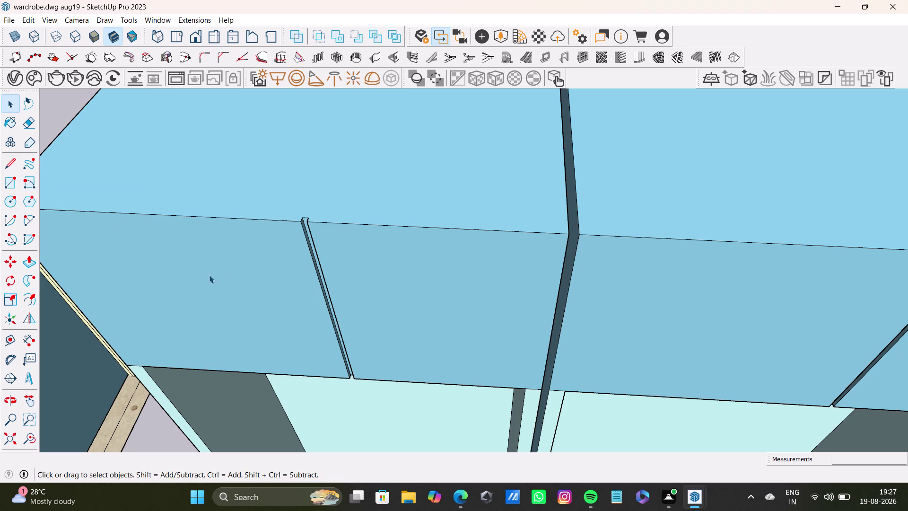
Zoom and orbit in close on the narrow gap between two loft shutters.
click(12, 342)
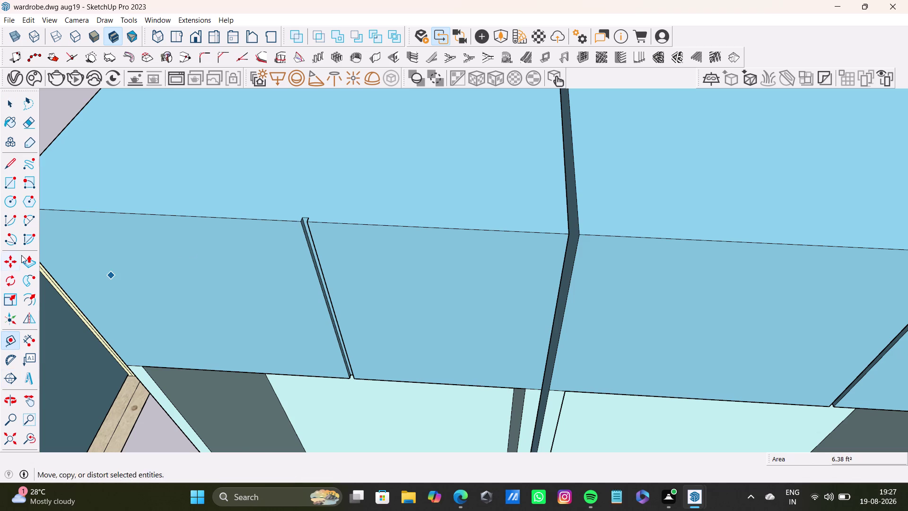
Push the first loft shutter face inward by about 1/4" with Push/Pull.
click(30, 264)
scroll(up, 3)
scroll(up, 3)
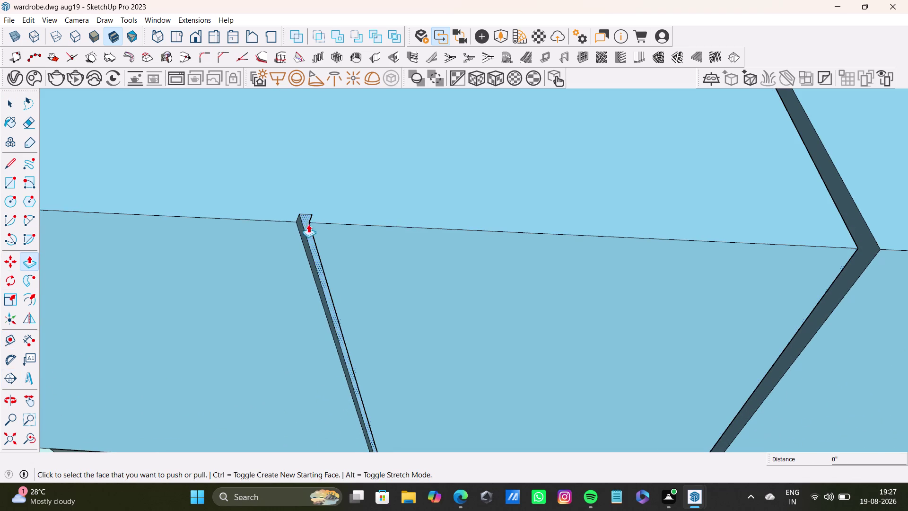
drag(305, 216, 306, 222)
scroll(down, 3)
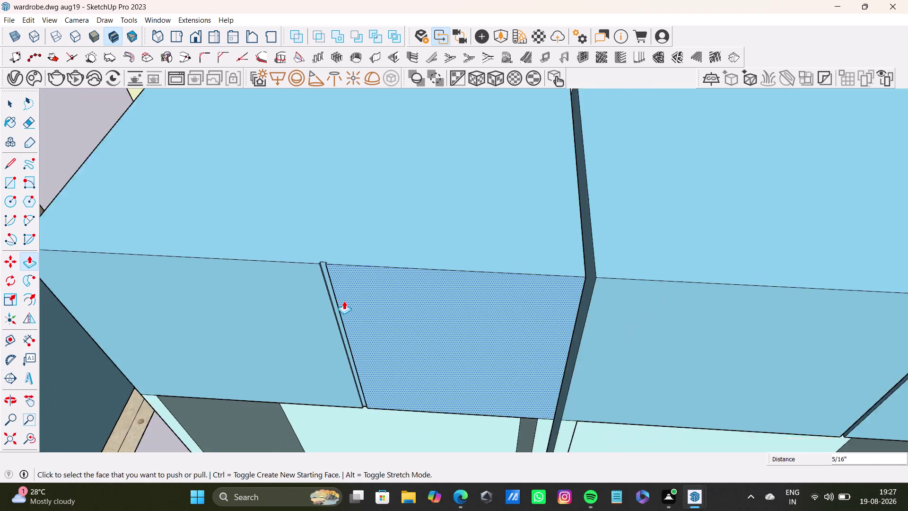
scroll(down, 3)
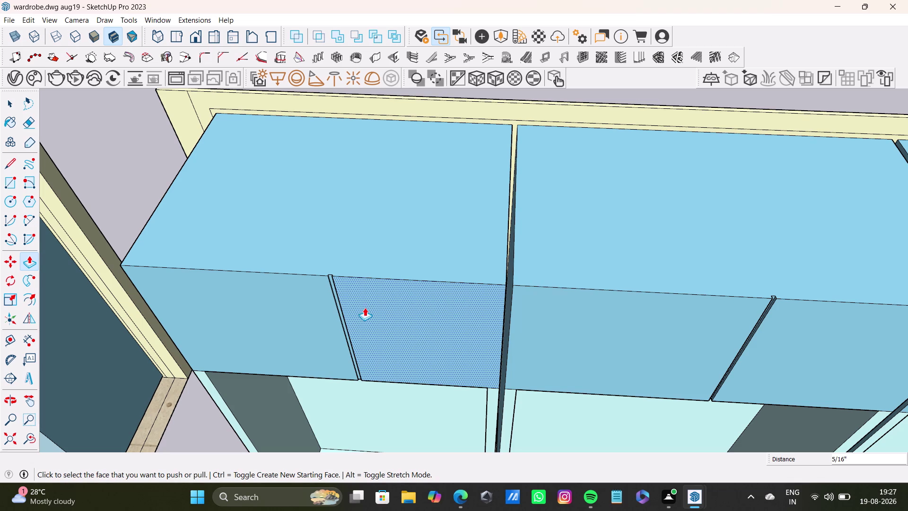
scroll(up, 3)
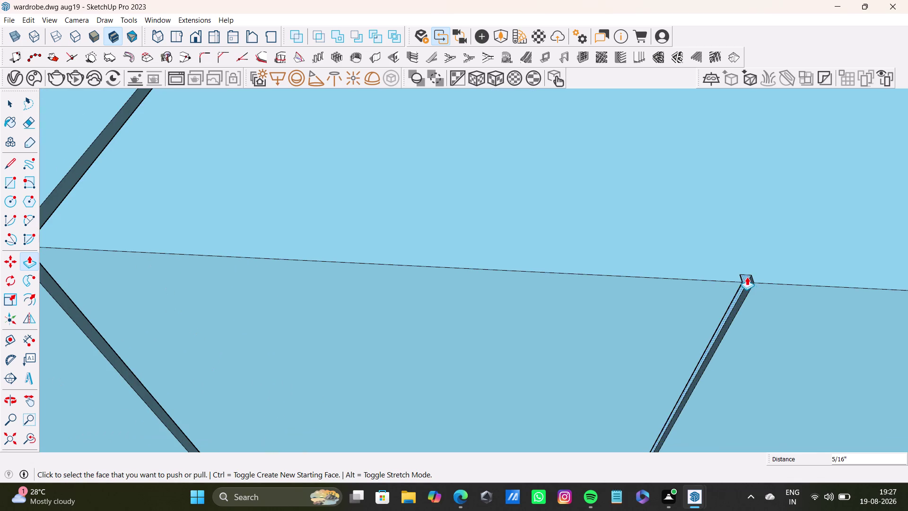
Recess two more loft shutter faces by a similar 1/4"–5/16", then return to Select.
drag(747, 276, 748, 281)
scroll(down, 3)
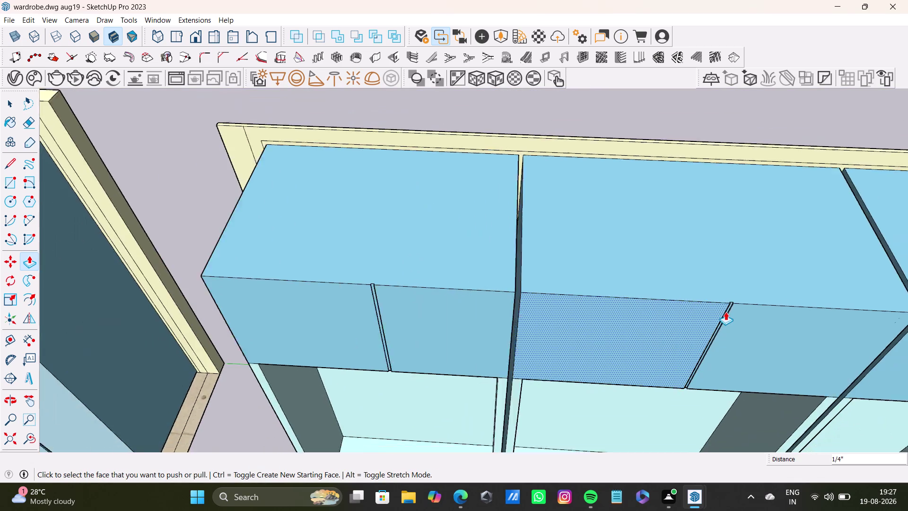
scroll(down, 3)
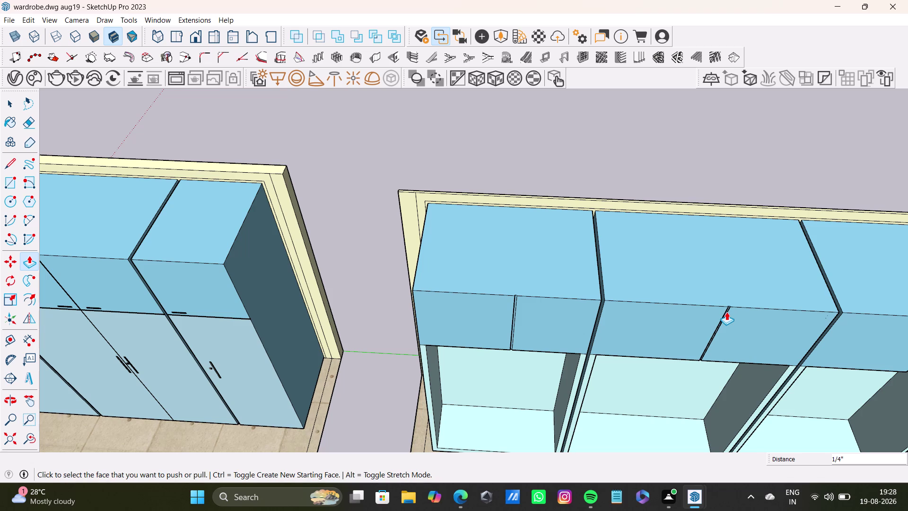
scroll(down, 3)
scroll(down, 3)
scroll(up, 3)
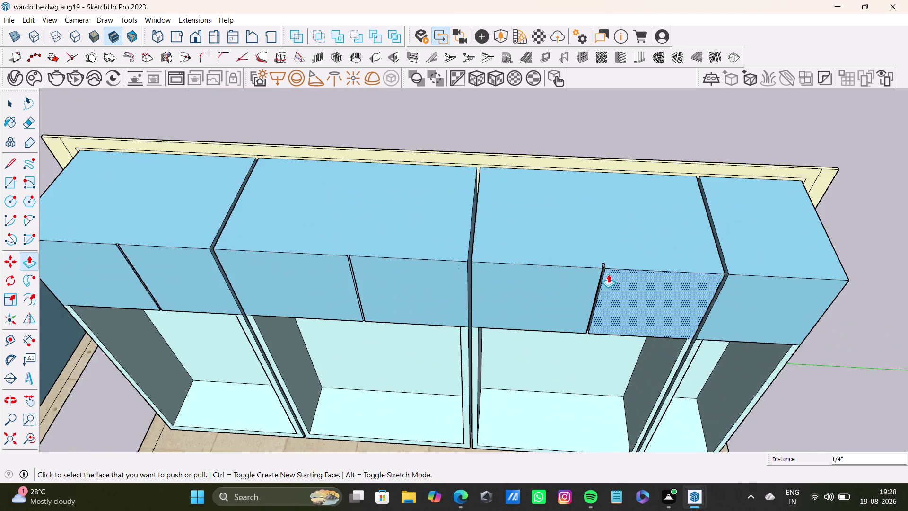
scroll(up, 3)
scroll(up, 3)
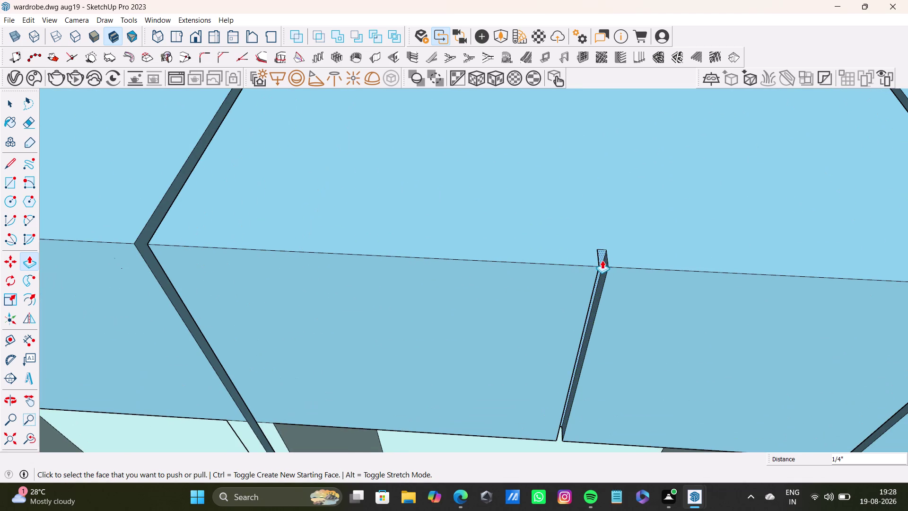
drag(600, 258, 604, 270)
scroll(down, 3)
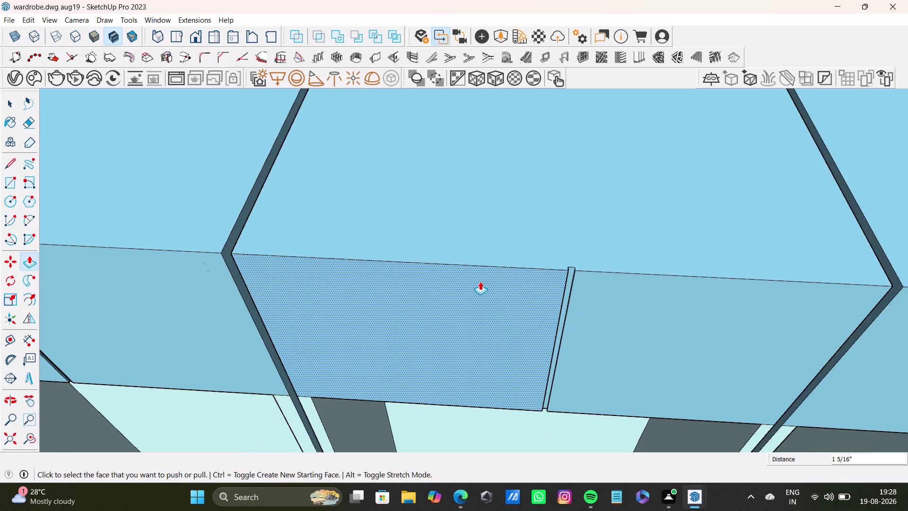
scroll(down, 3)
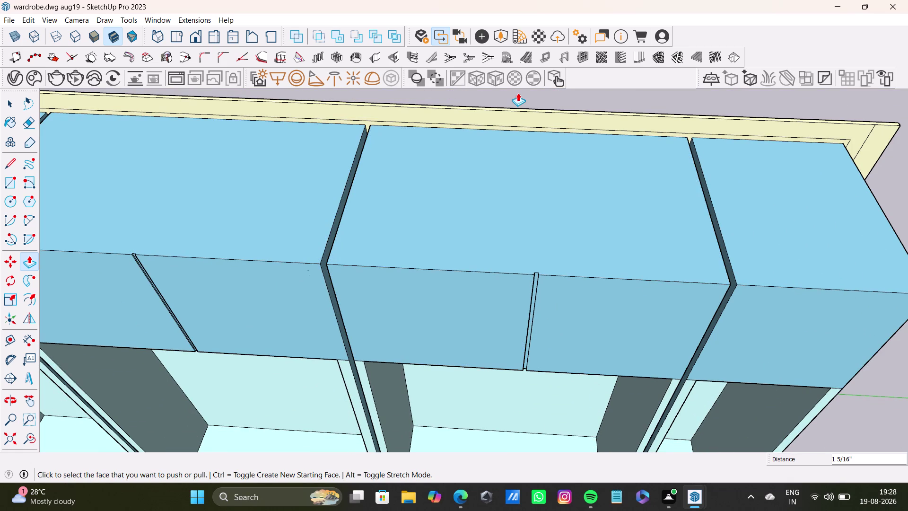
key(space)
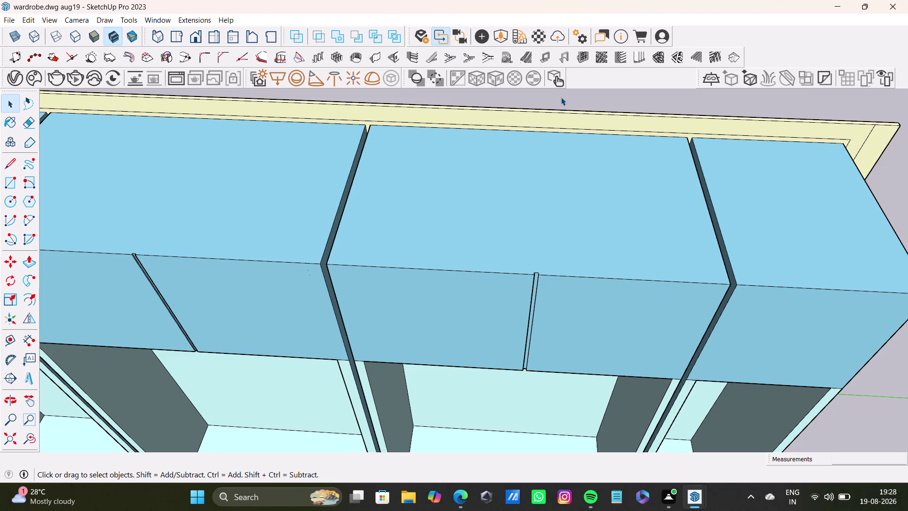
Orbit around the side and right end of the loft to inspect the recessed shutters.
scroll(down, 3)
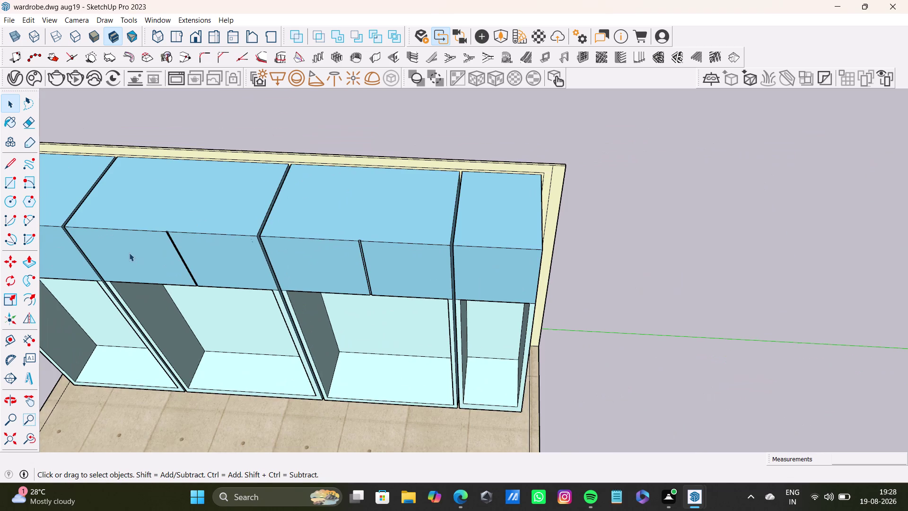
middle_drag(129, 252, 203, 258)
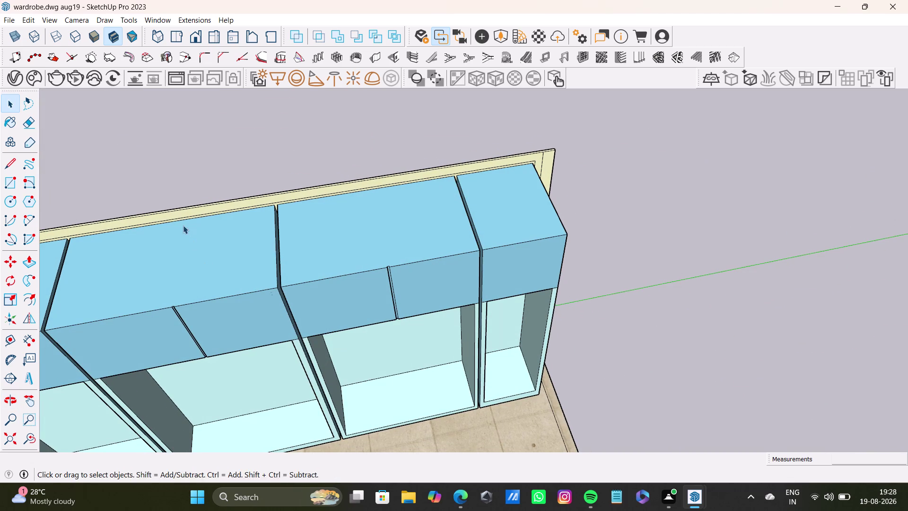
middle_drag(177, 233, 452, 186)
scroll(up, 3)
middle_drag(350, 288, 312, 187)
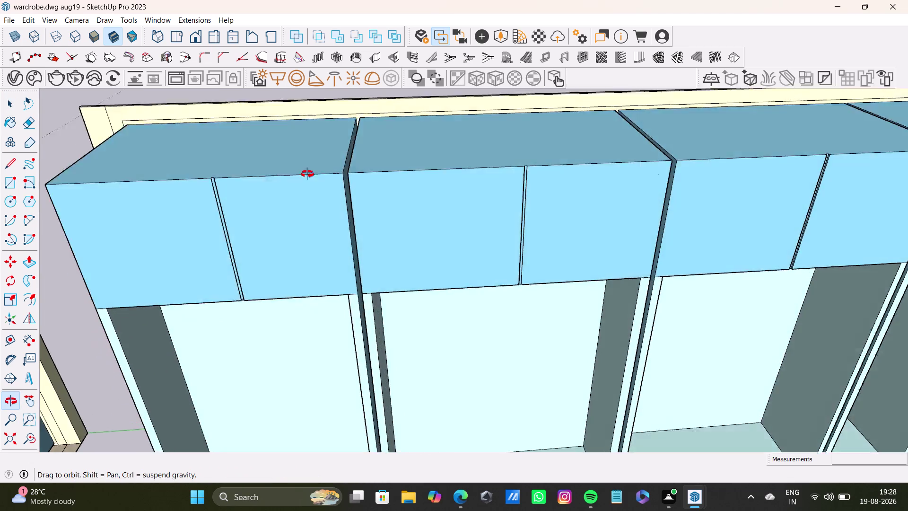
middle_drag(311, 187, 302, 158)
middle_drag(295, 314, 247, 189)
Tilt and zoom out until the whole wardrobe front is in view.
scroll(down, 3)
middle_drag(317, 314, 350, 208)
scroll(down, 3)
middle_drag(304, 245, 303, 384)
scroll(down, 3)
middle_drag(302, 367, 283, 271)
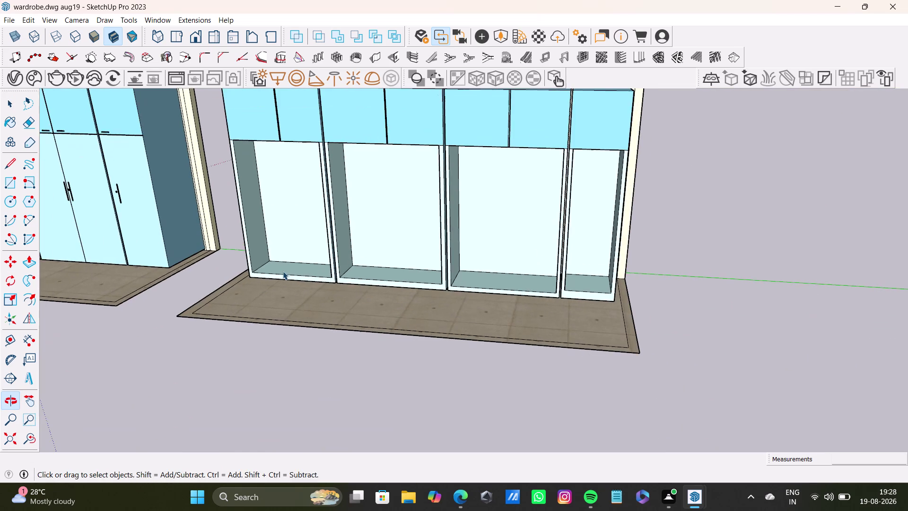
middle_drag(284, 269, 291, 279)
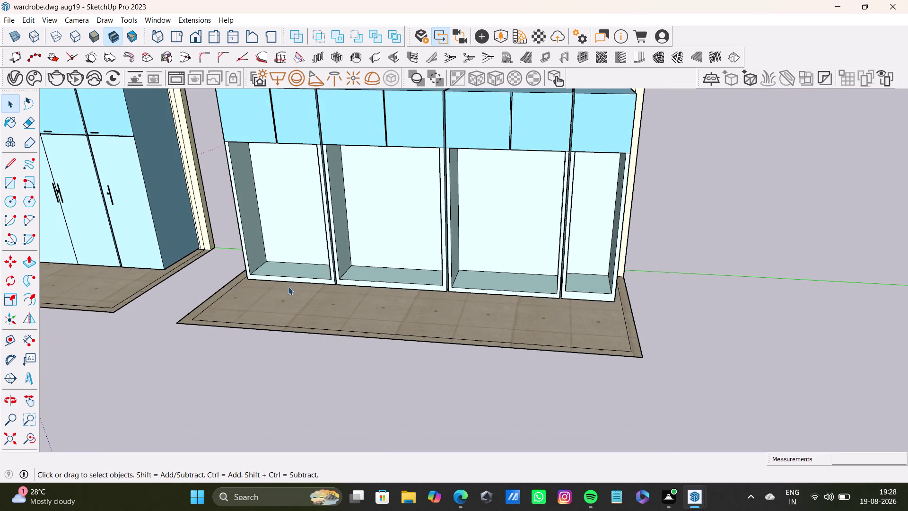
middle_drag(269, 220, 290, 279)
scroll(up, 3)
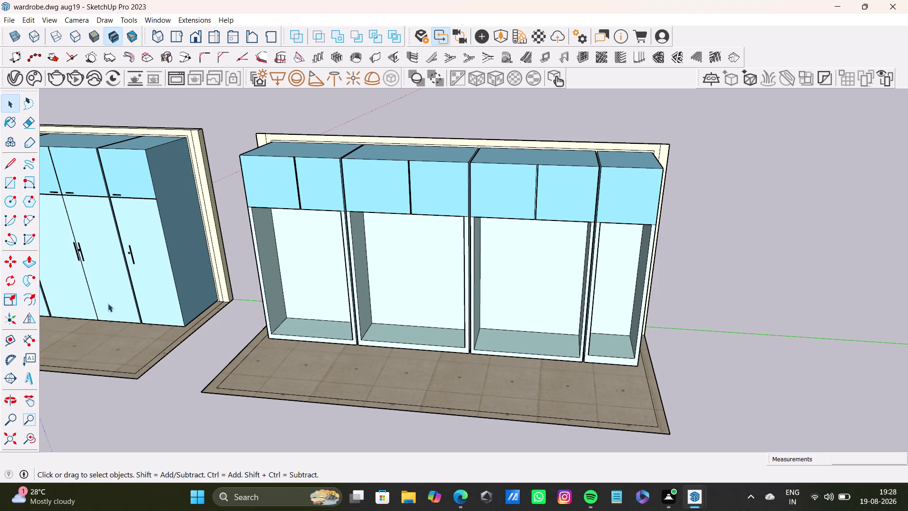
click(12, 343)
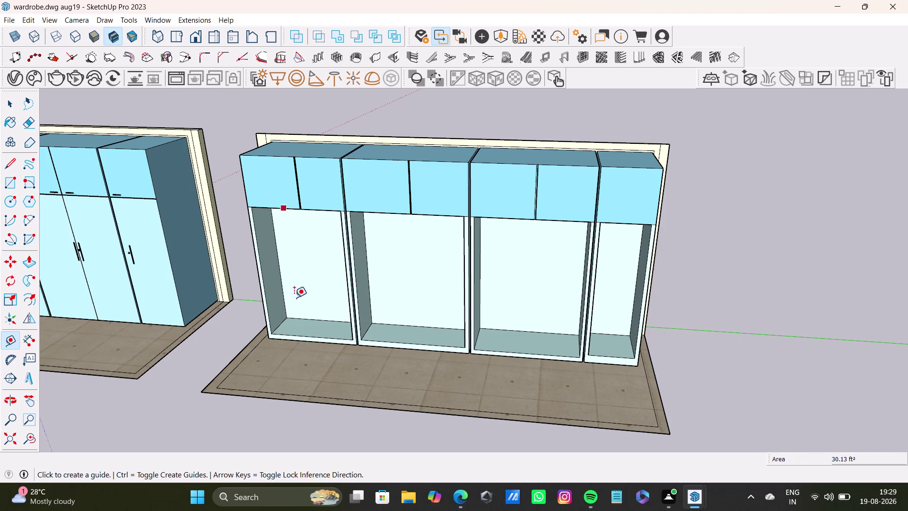
Zoom and orbit in on the open lower compartments below the loft shutters.
scroll(up, 3)
scroll(down, 3)
middle_drag(335, 212, 320, 97)
middle_drag(325, 230, 335, 196)
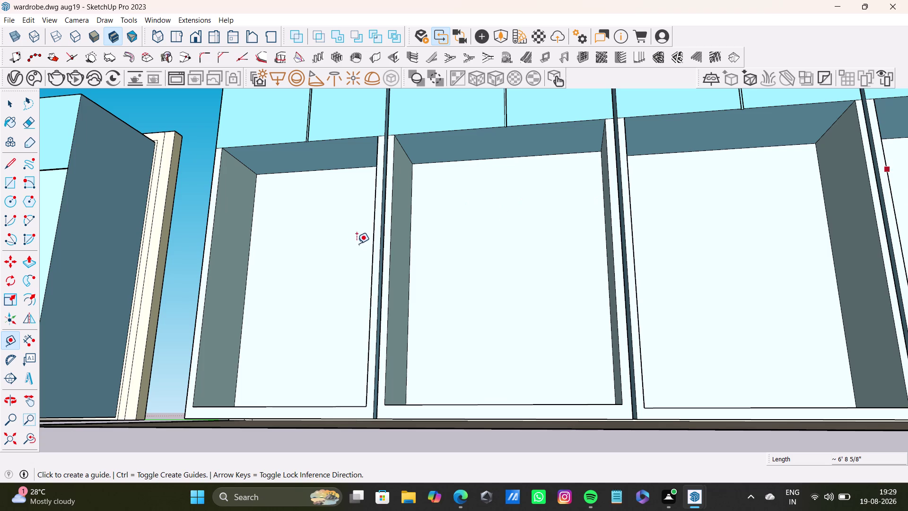
key(space)
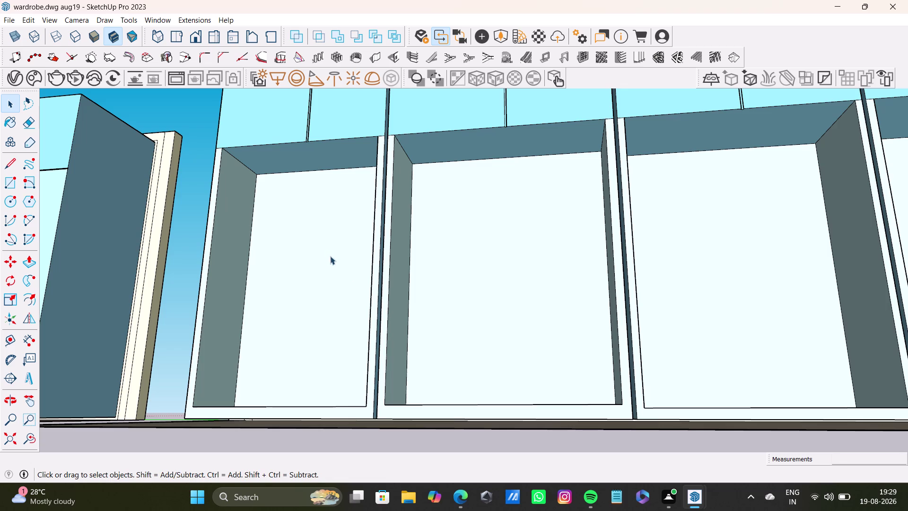
Zoom out and orbit to see both wardrobes, ending on the front view.
scroll(down, 3)
middle_drag(334, 301, 307, 427)
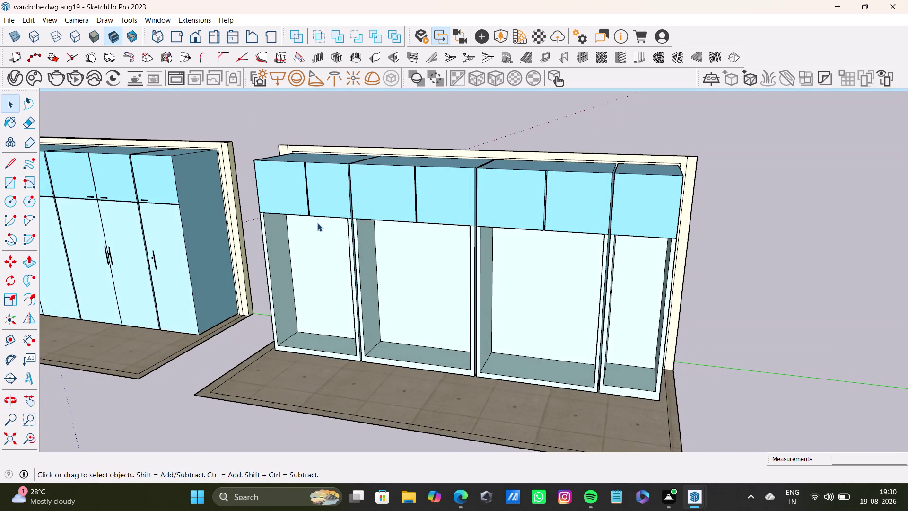
middle_drag(324, 222, 400, 243)
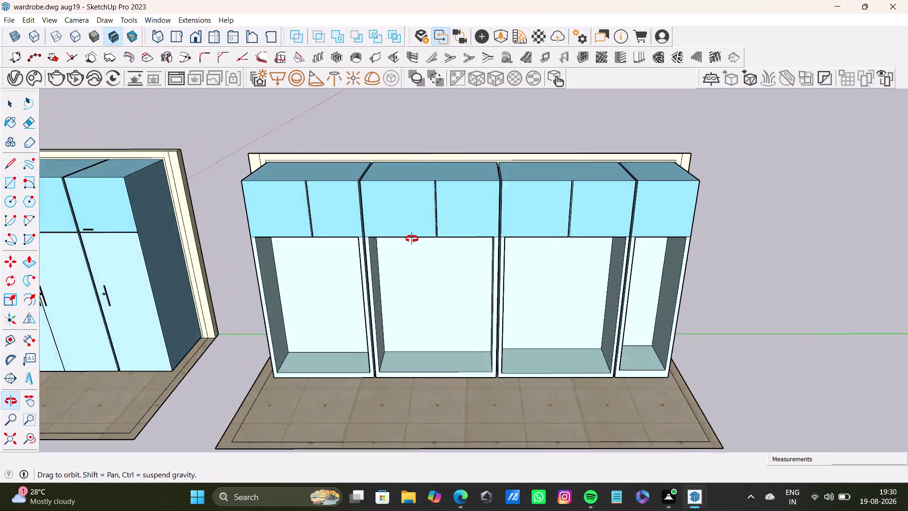
middle_drag(400, 243, 322, 250)
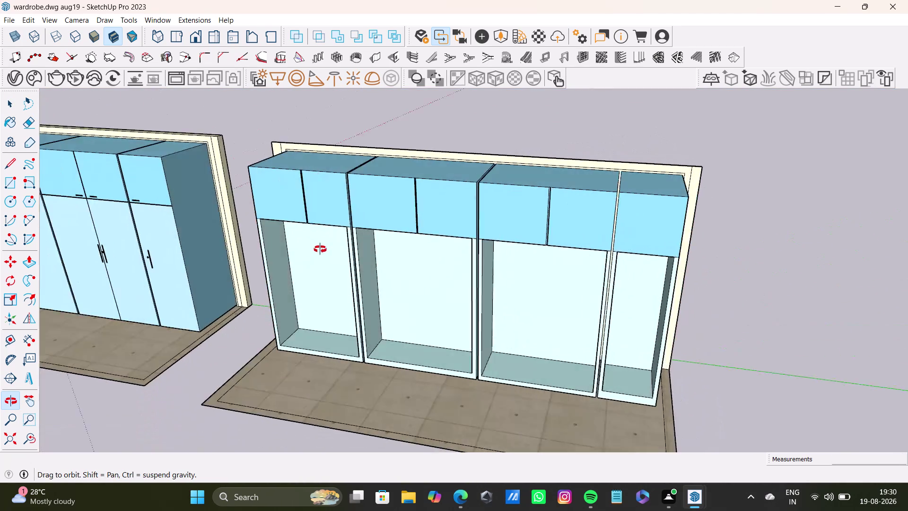
middle_drag(322, 250, 232, 258)
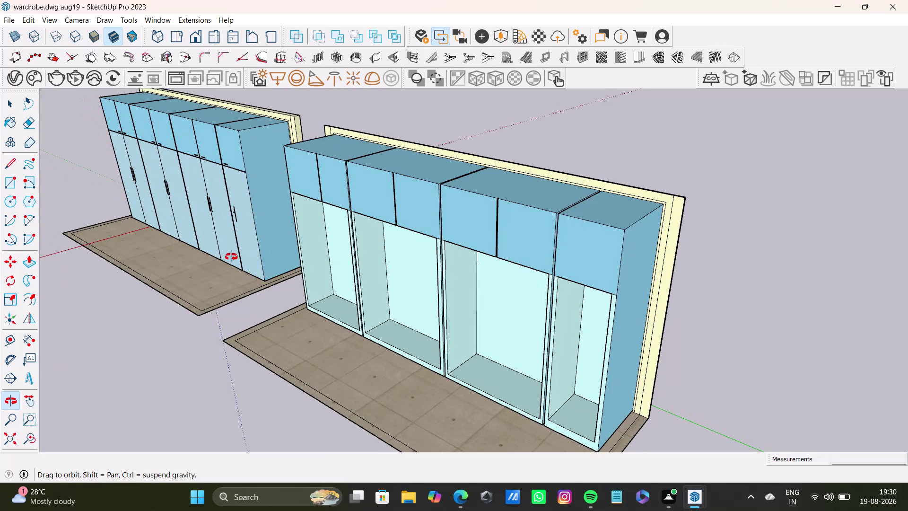
middle_drag(231, 258, 410, 259)
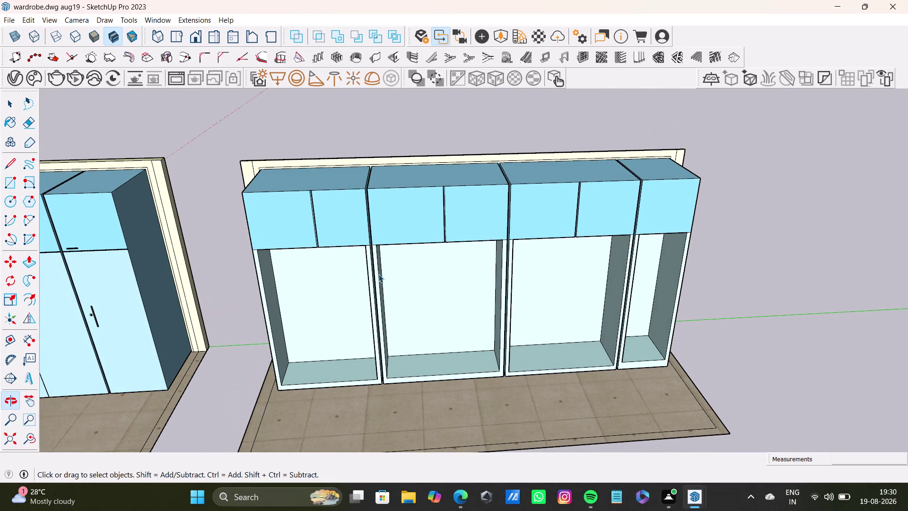